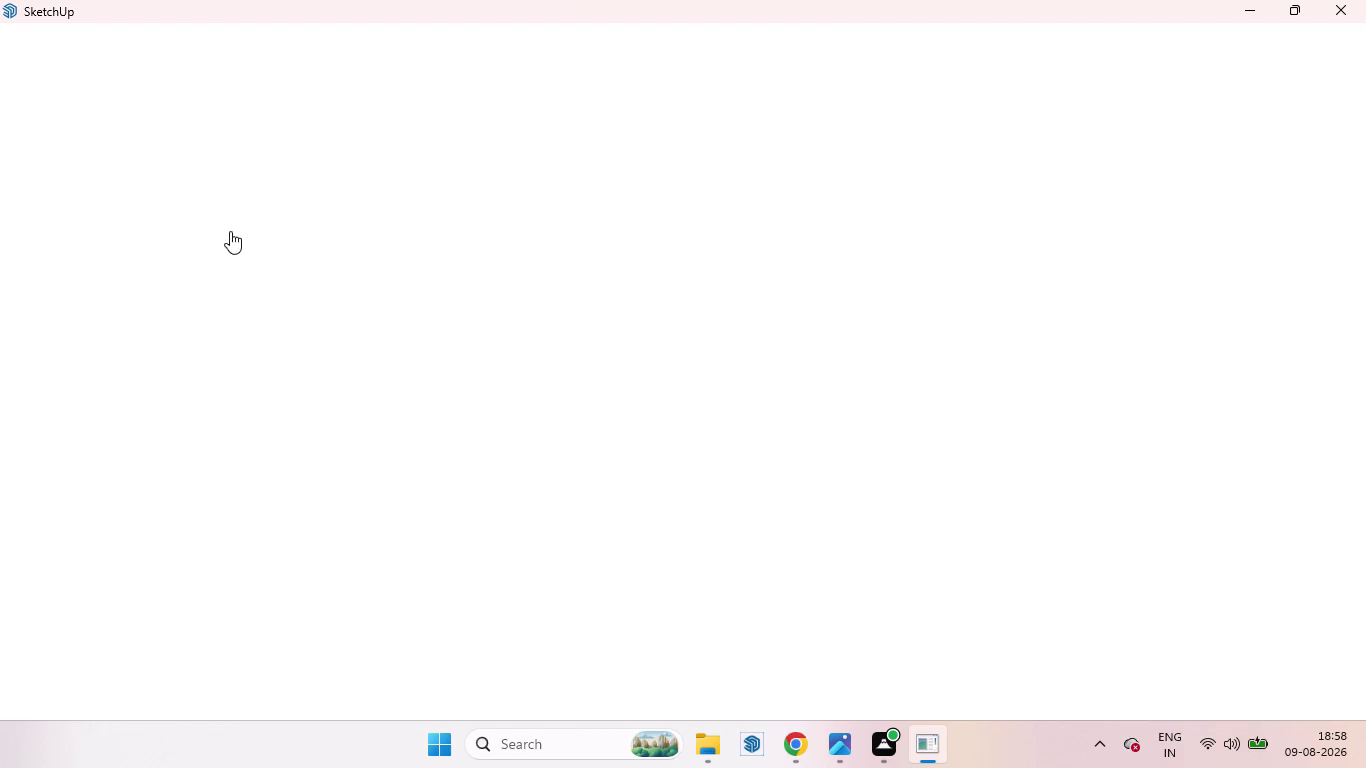
Close the frozen, blank SketchUp window from its taskbar preview and force the unresponsive program to close.
click(140, 179)
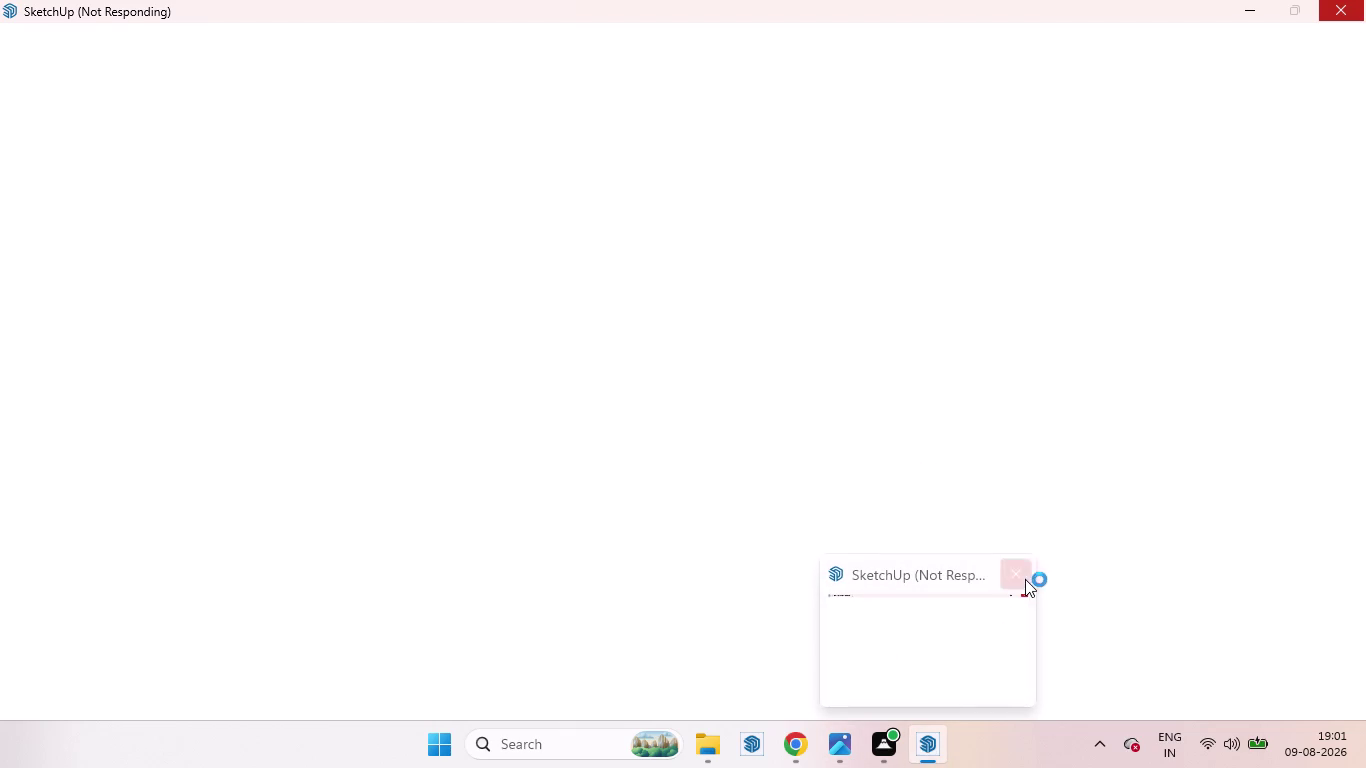
click(1008, 568)
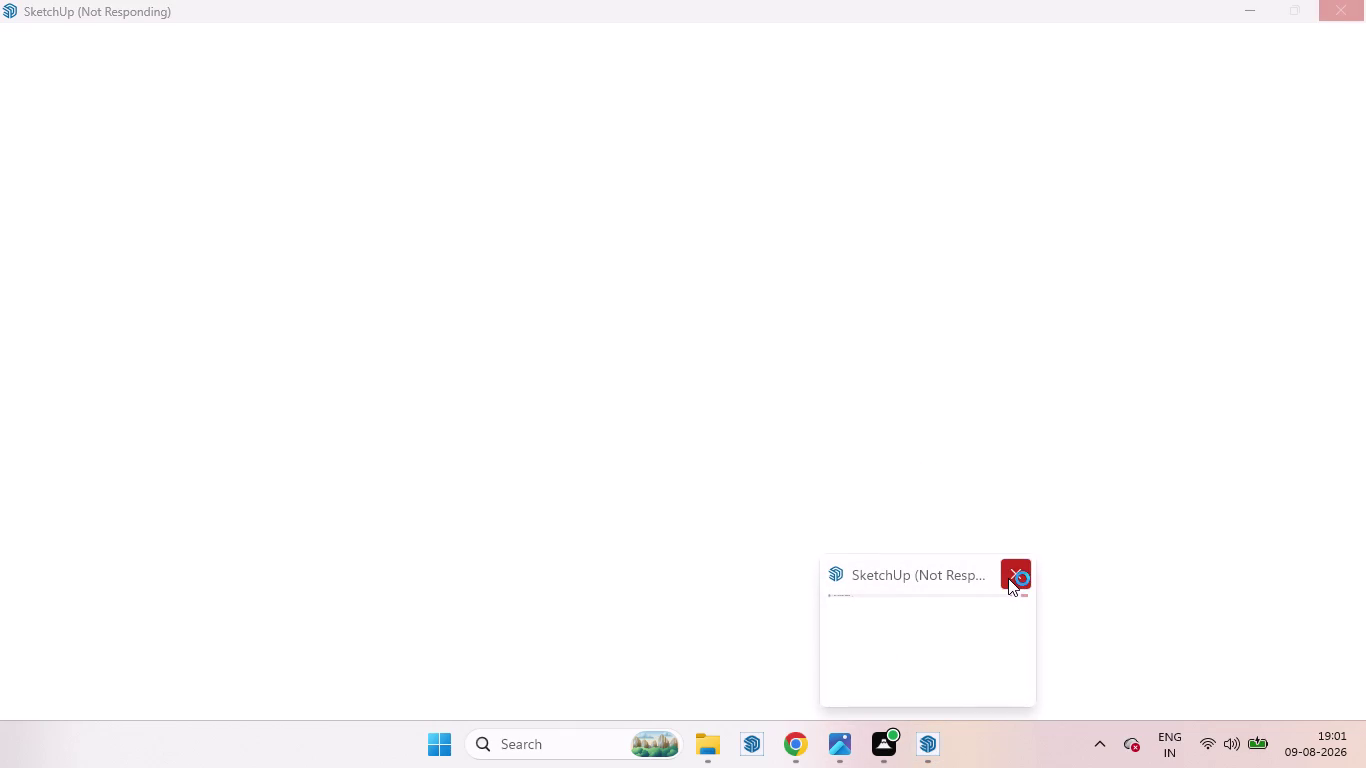
click(1008, 578)
click(646, 377)
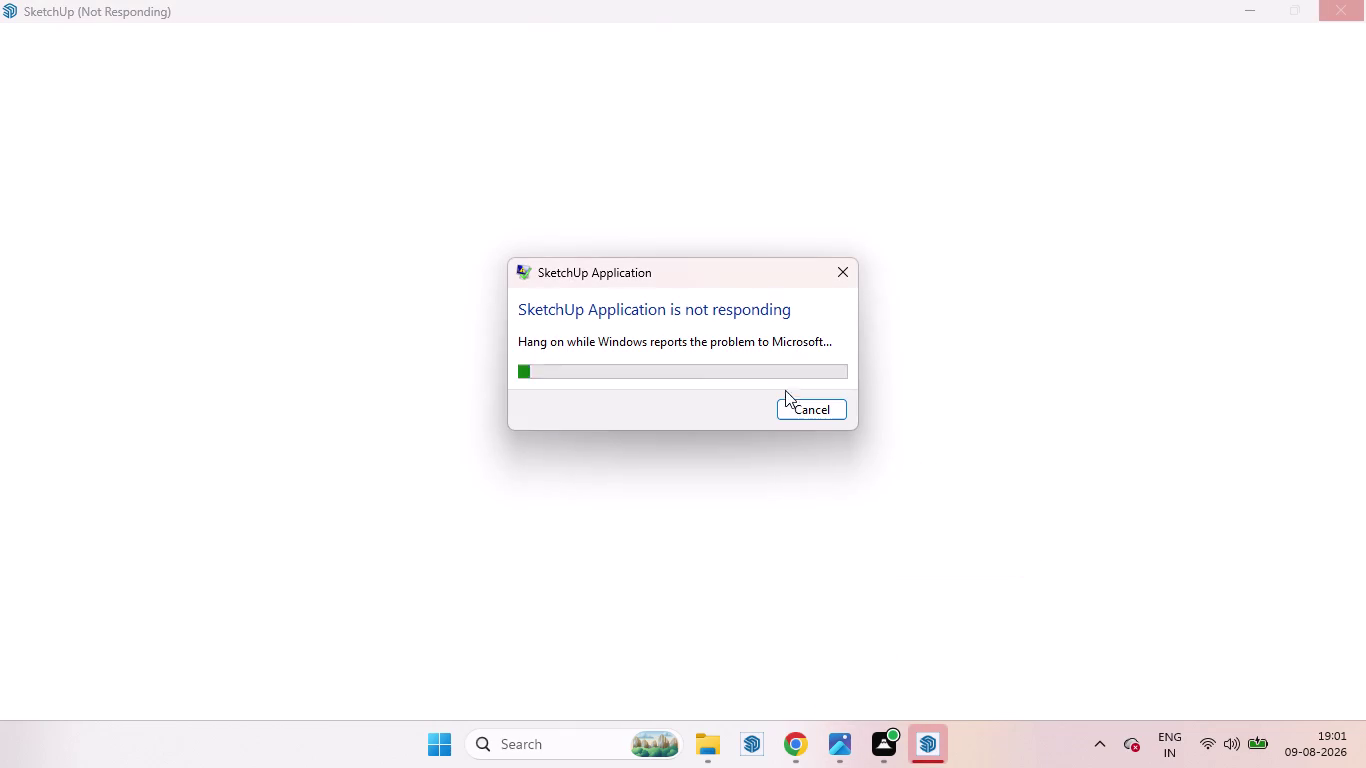